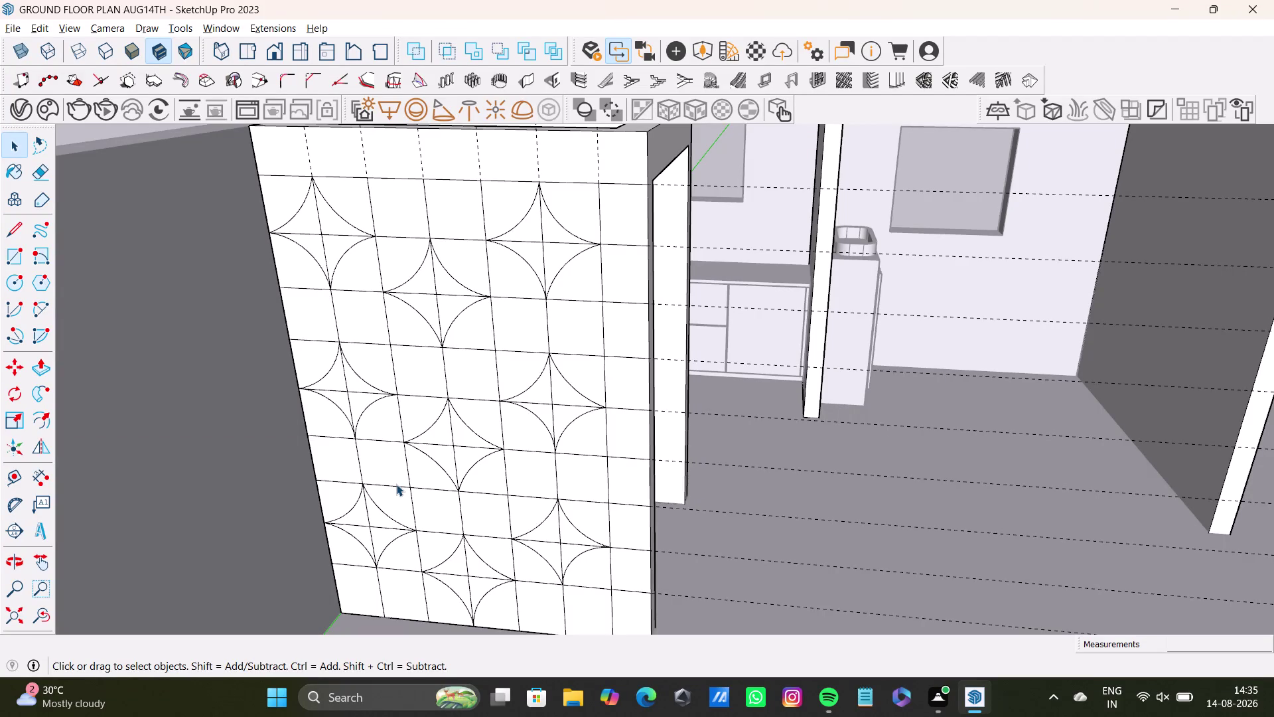
Enter the wall group and push the curved corner piece of the top star partway into the wall.
scroll(down, 3)
middle_drag(491, 404, 572, 358)
middle_drag(530, 385, 536, 432)
scroll(up, 3)
drag(422, 284, 428, 289)
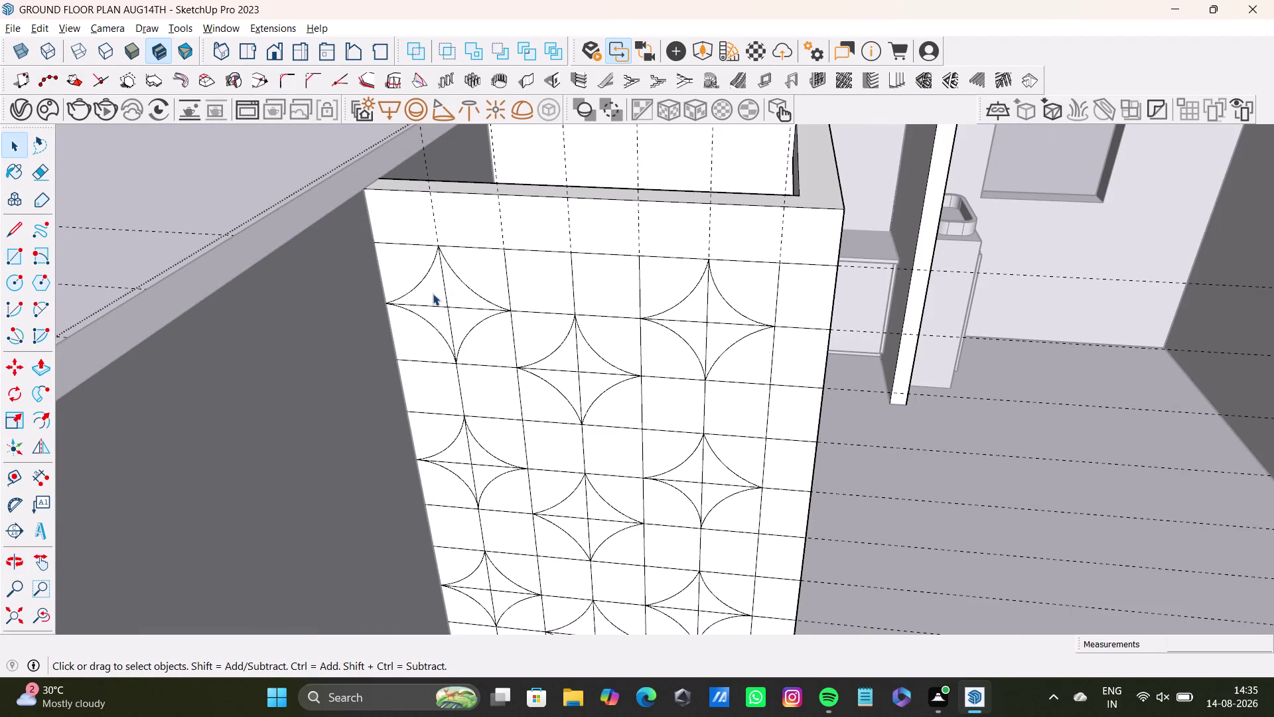
double_click(432, 294)
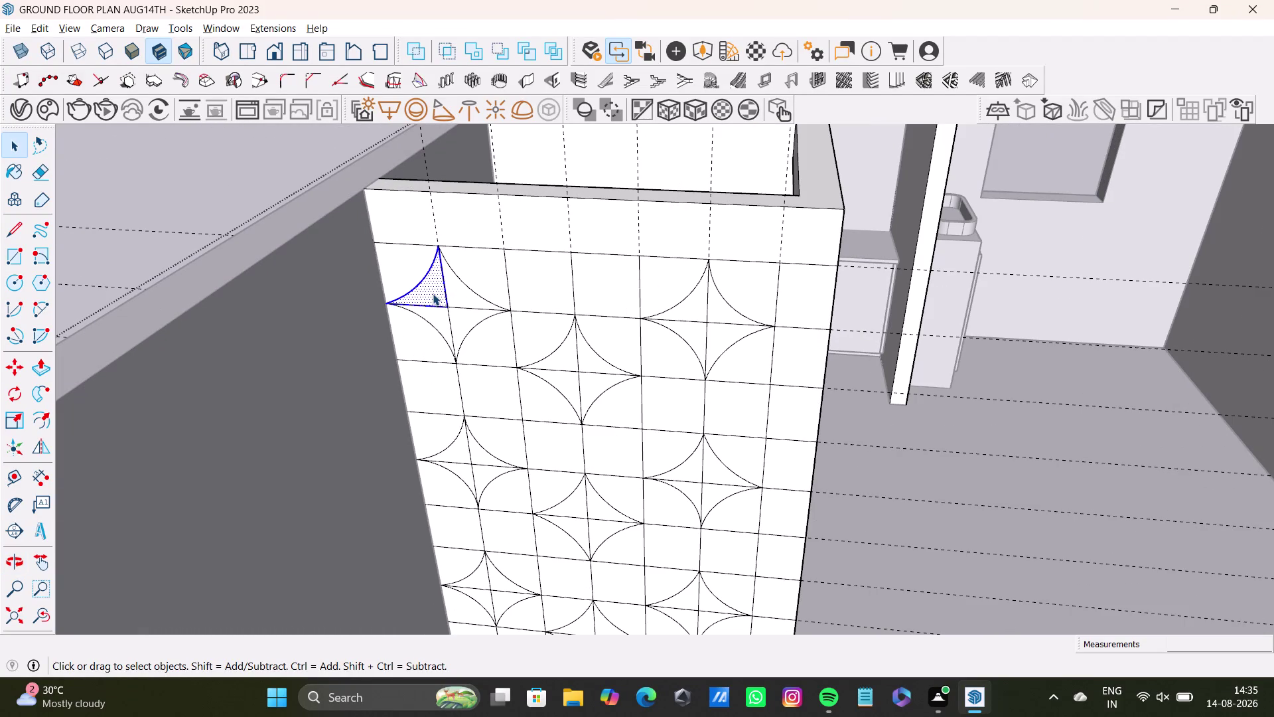
key(p)
drag(433, 294, 459, 246)
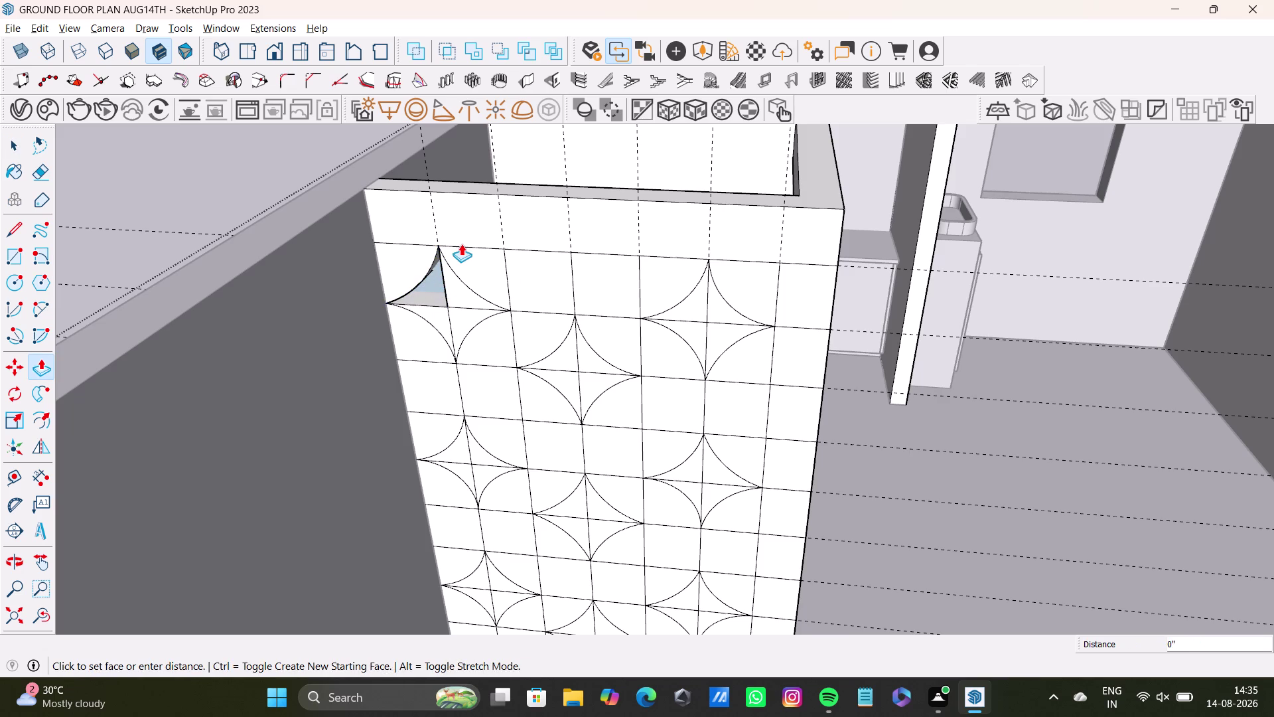
drag(460, 246, 462, 242)
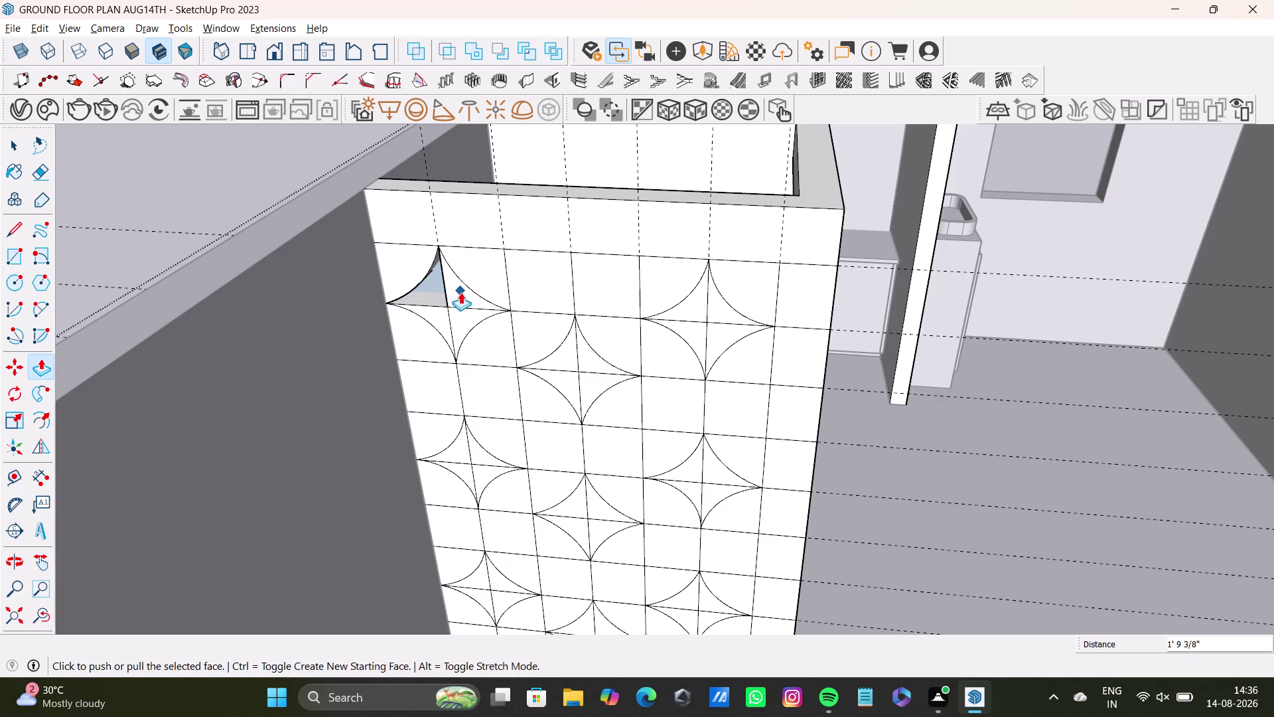
Redo the push so the corner piece goes through the wall, and check the wall's back.
middle_drag(464, 297, 213, 447)
middle_drag(250, 395, 357, 315)
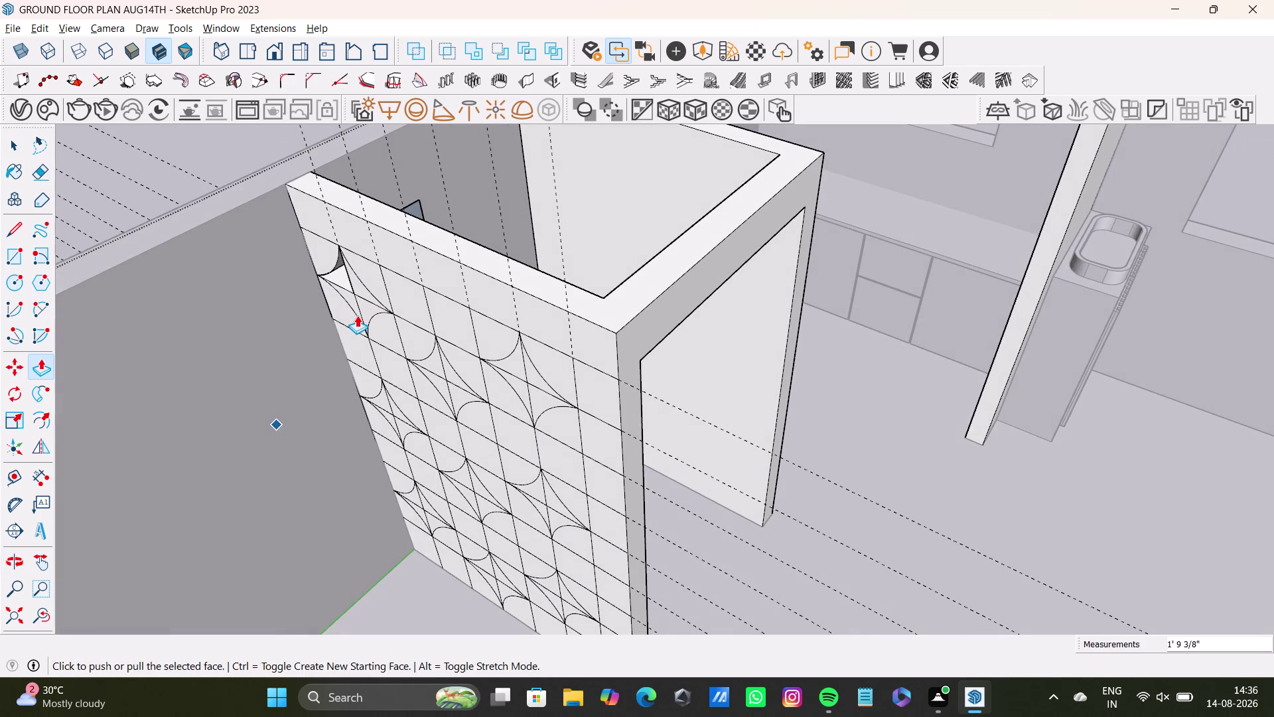
key(ctrl+z)
drag(335, 277, 389, 217)
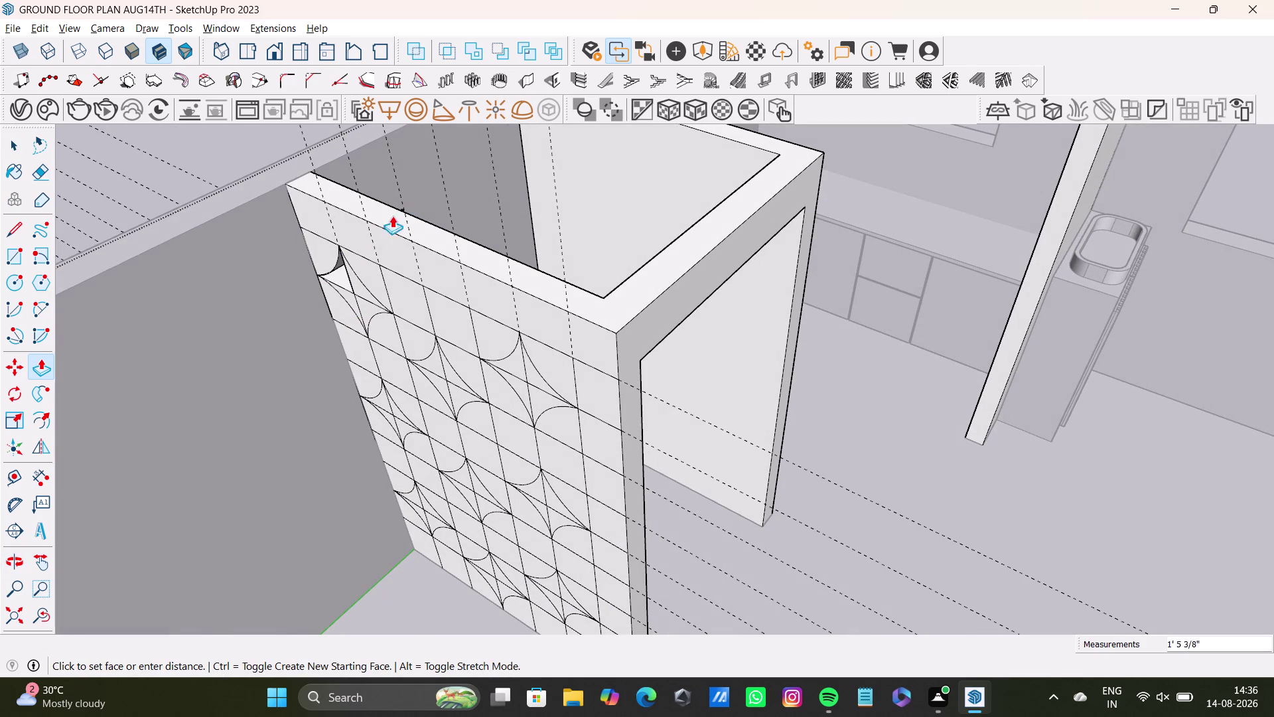
drag(388, 217, 401, 209)
drag(344, 270, 344, 264)
drag(344, 264, 390, 223)
middle_drag(345, 295, 454, 219)
drag(481, 187, 498, 157)
middle_drag(489, 194, 170, 402)
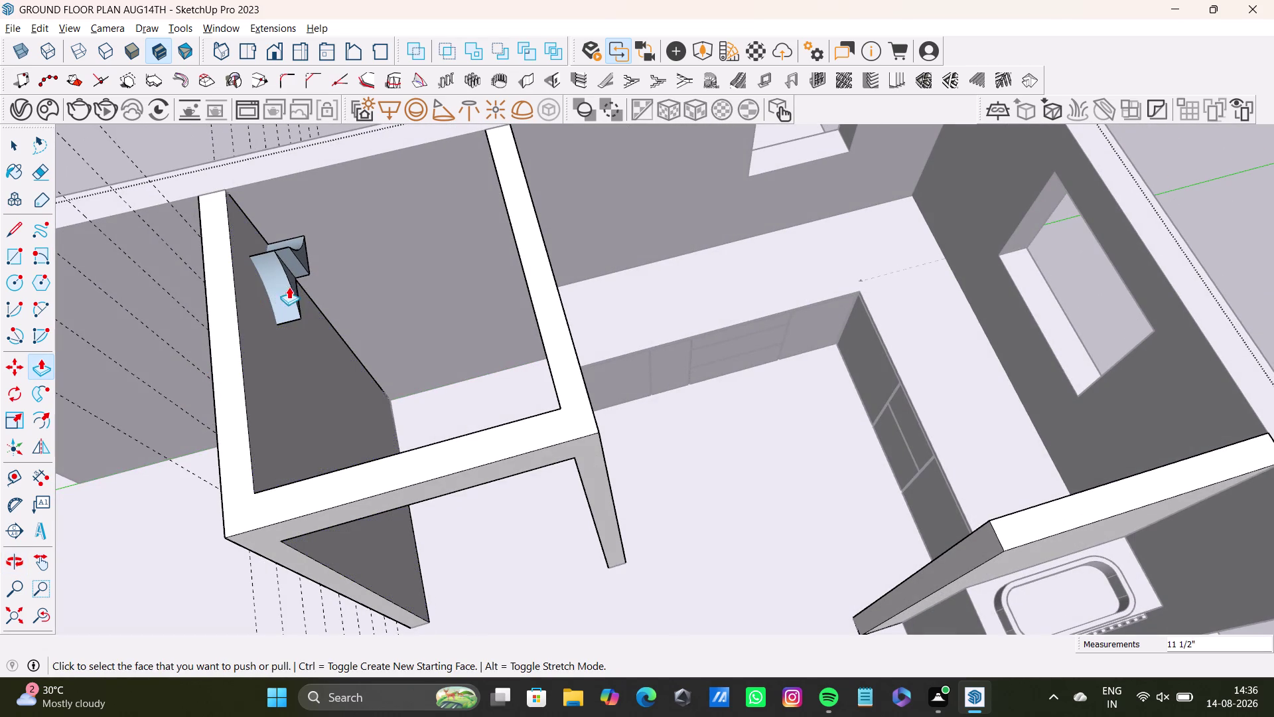
Undo the previous pushes and finish recessing the curved corner piece.
key(ctrl+z)
key(ctrl+z)
middle_drag(253, 351, 616, 296)
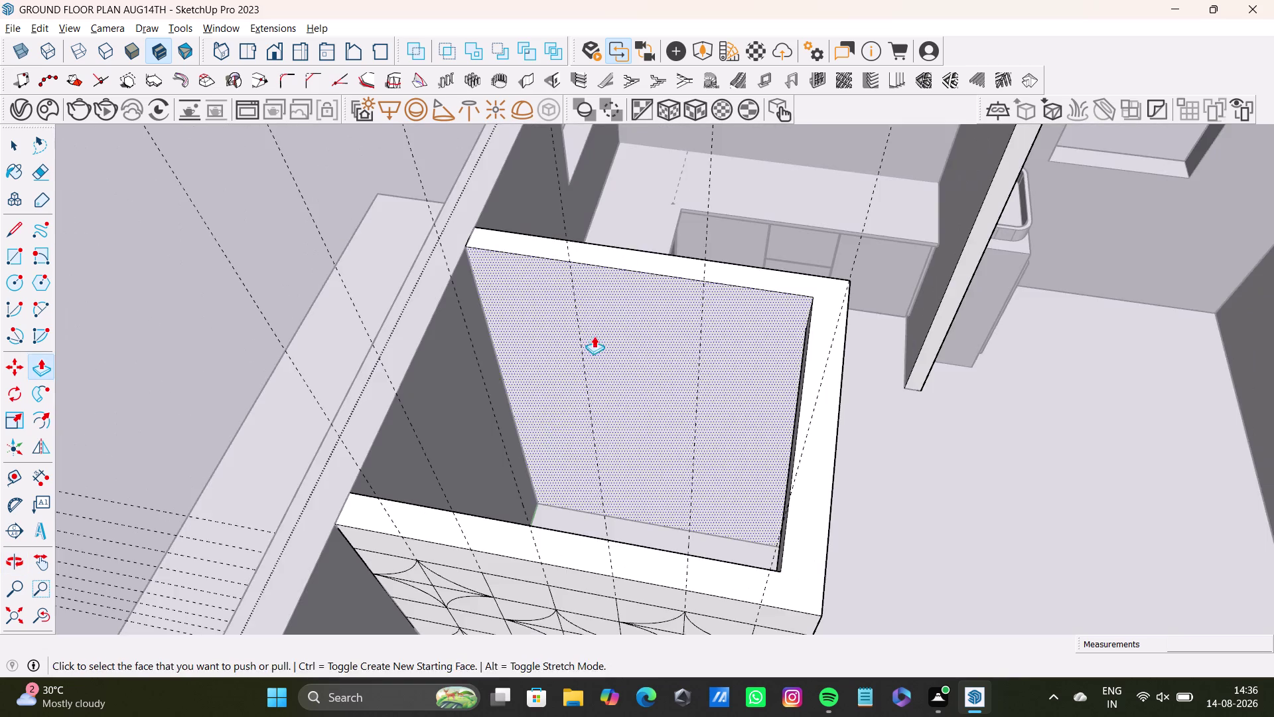
middle_drag(558, 427, 576, 251)
scroll(up, 3)
click(408, 348)
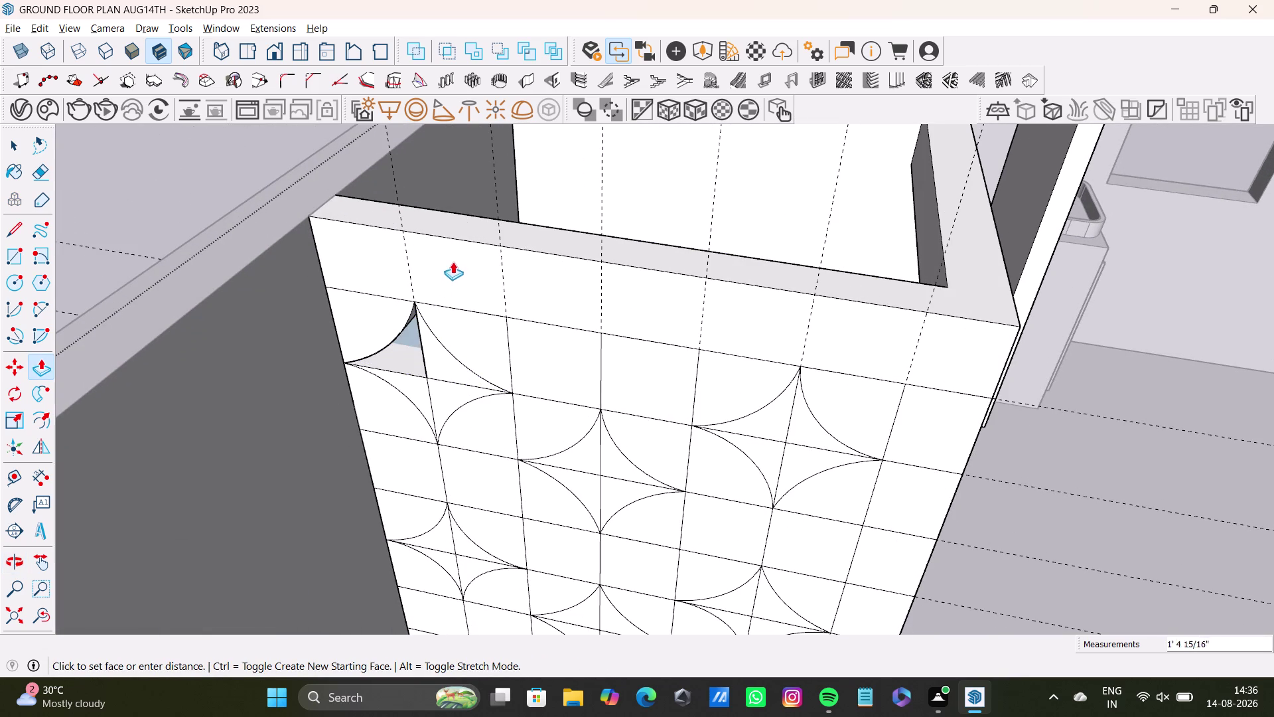
click(484, 213)
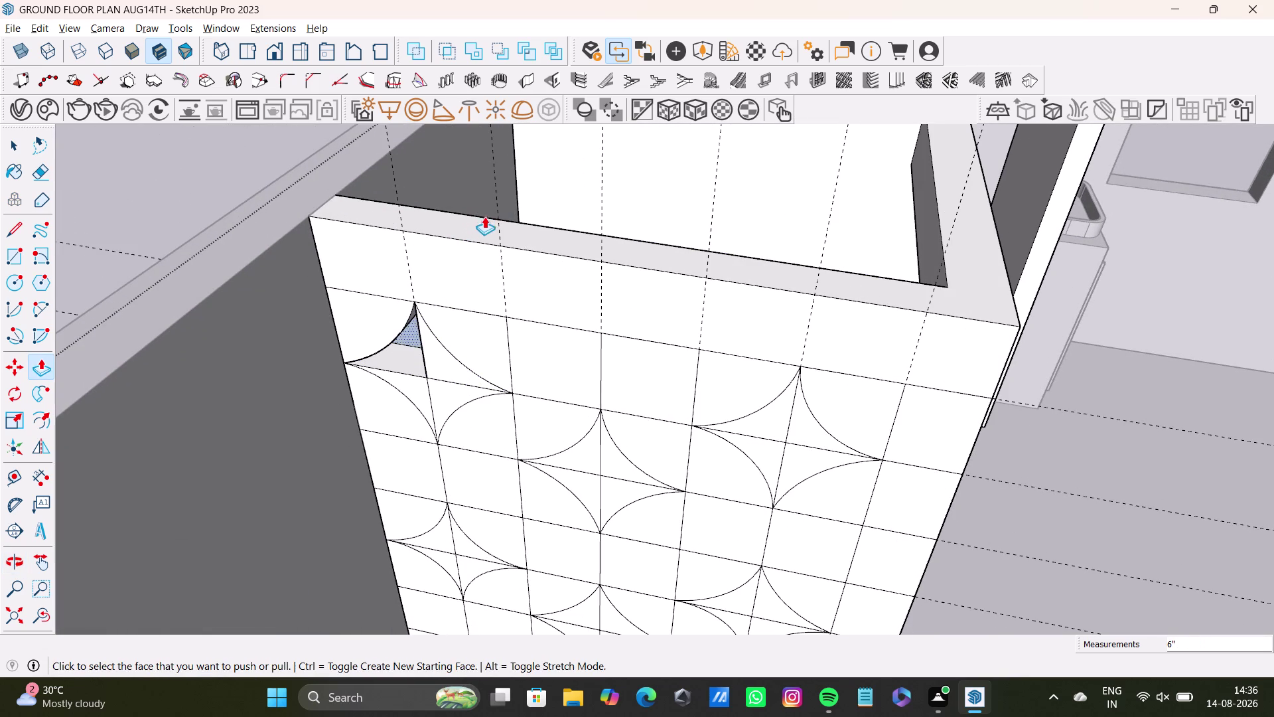
Recess the neighbouring, lower-left, lower-right and last star pieces 6 inches into the wall.
drag(437, 363, 495, 208)
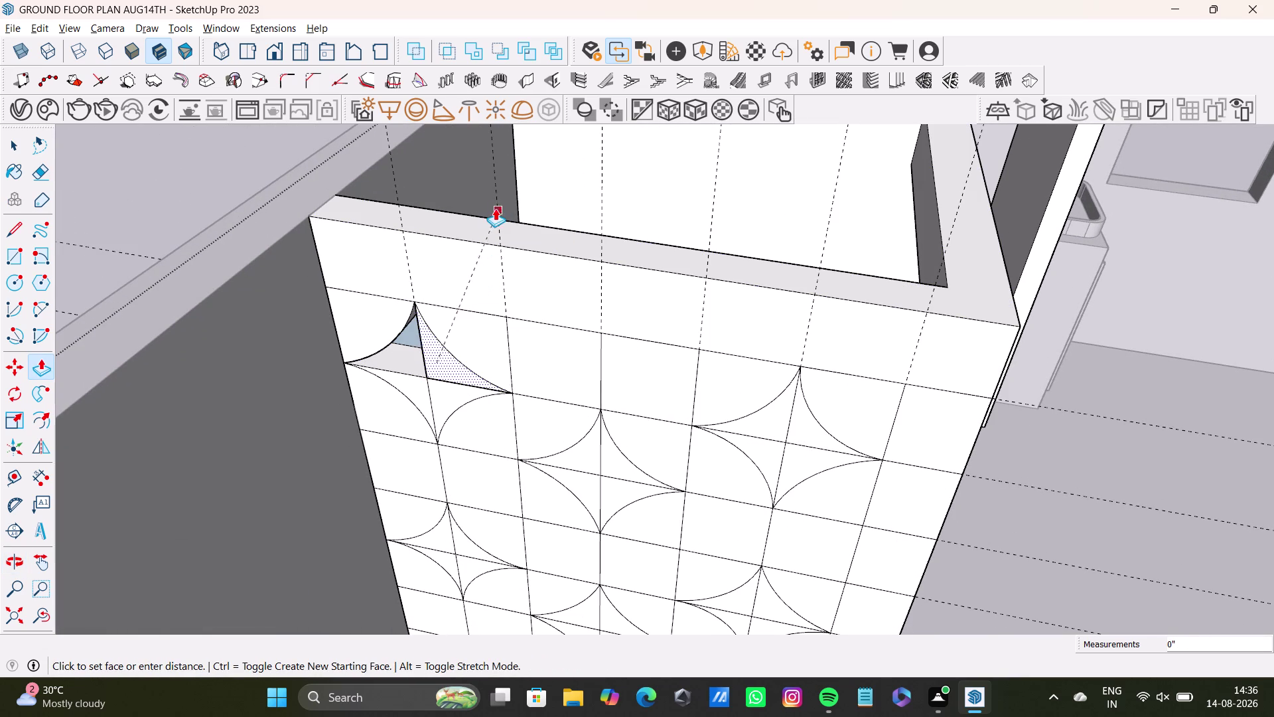
drag(495, 209, 522, 221)
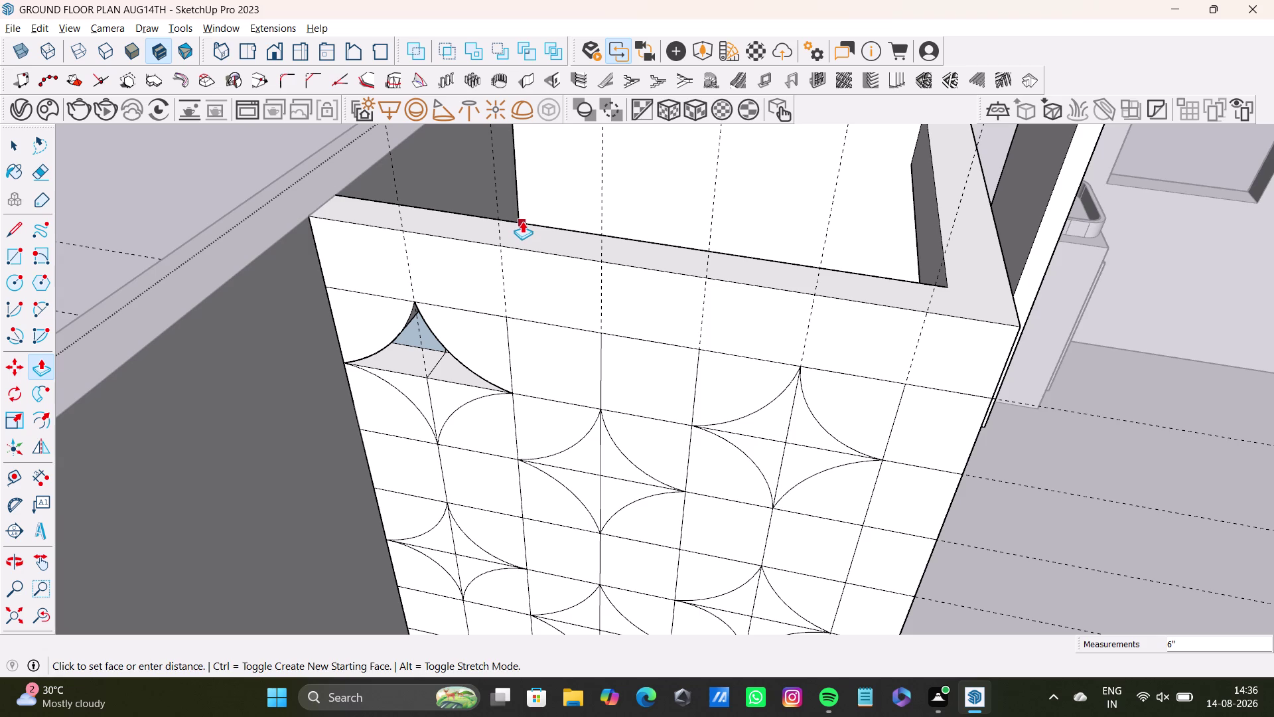
drag(522, 221, 522, 221)
middle_drag(413, 375, 489, 278)
drag(531, 220, 537, 210)
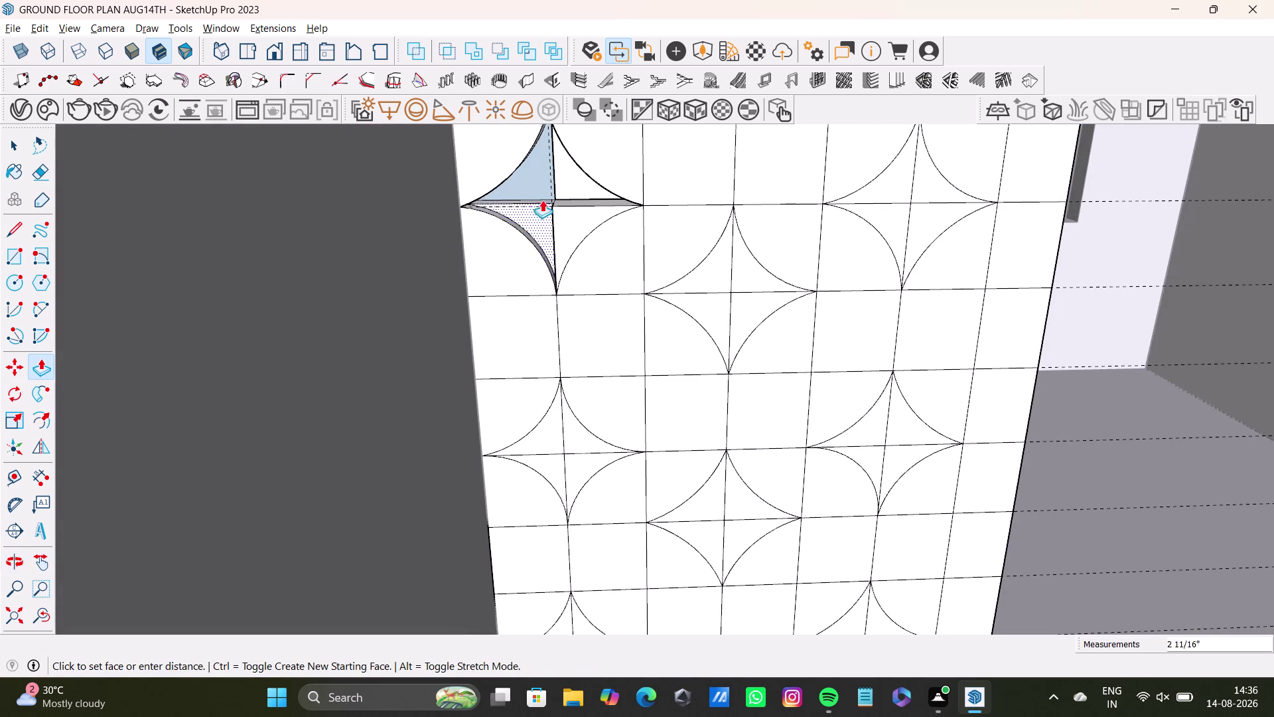
drag(537, 209, 558, 141)
drag(581, 224, 570, 167)
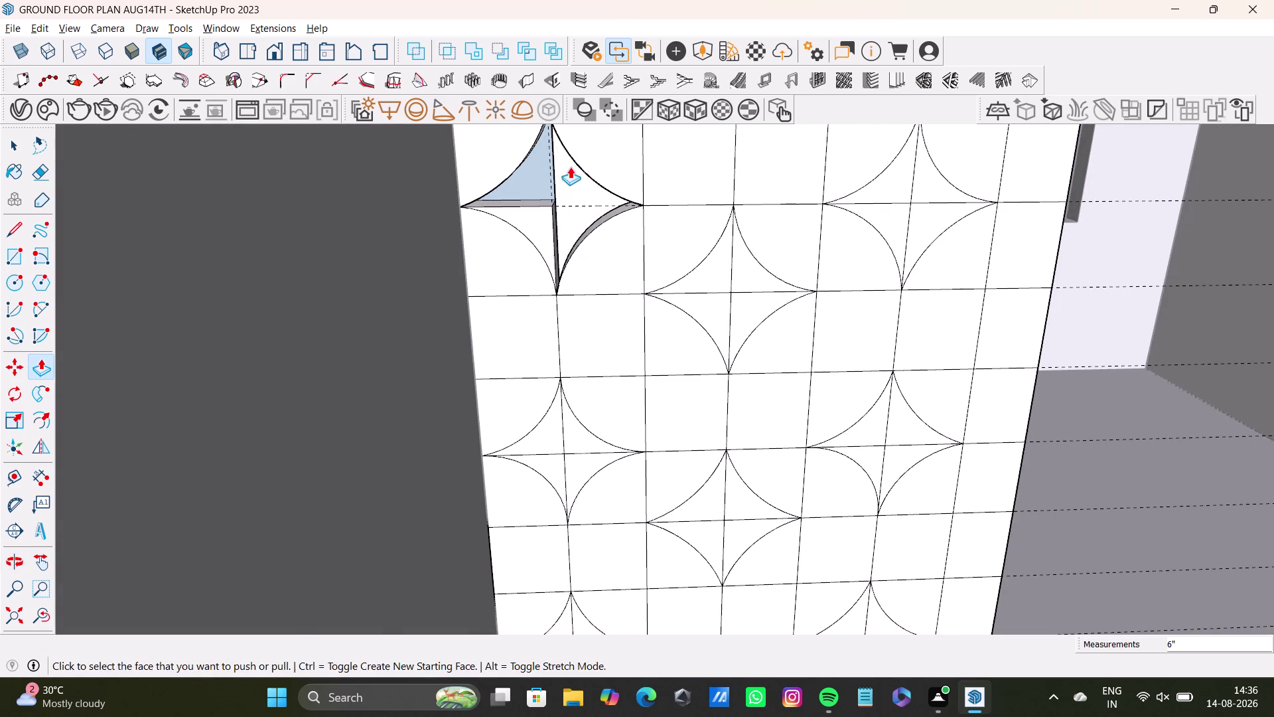
drag(529, 213, 527, 178)
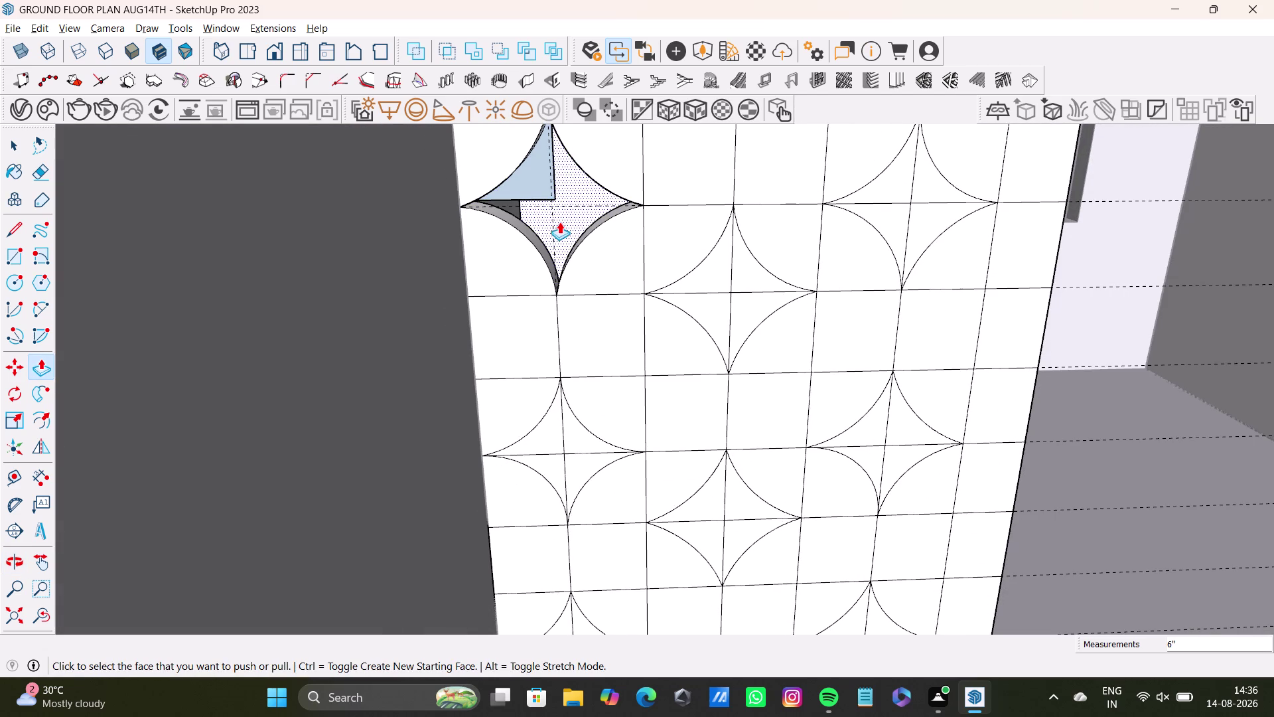
Inspect the star from behind the wall and select one of its pieces.
middle_drag(599, 264, 4, 528)
middle_drag(56, 463, 62, 455)
middle_drag(377, 293, 371, 572)
scroll(up, 3)
key(space)
click(371, 365)
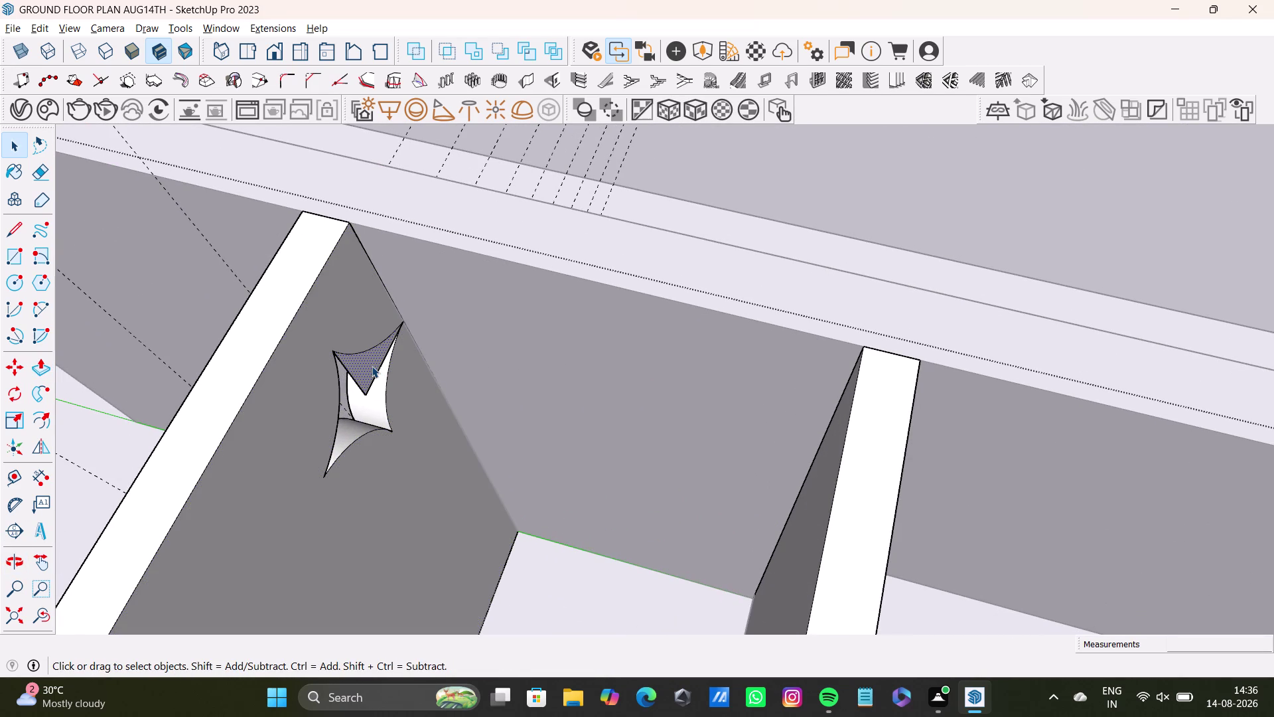
Delete the selected star piece, then select the recessed star from the wall's front.
double_click(371, 365)
key(Delete)
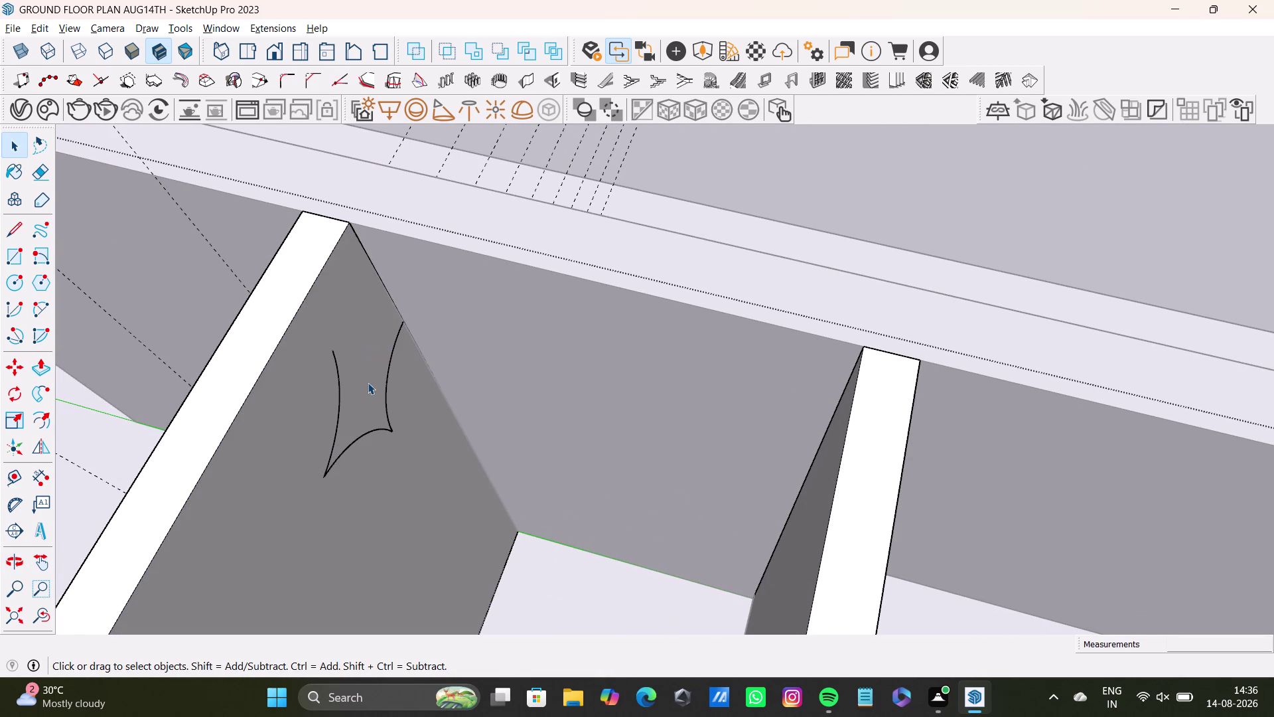
middle_drag(277, 491, 725, 442)
middle_drag(734, 424, 762, 296)
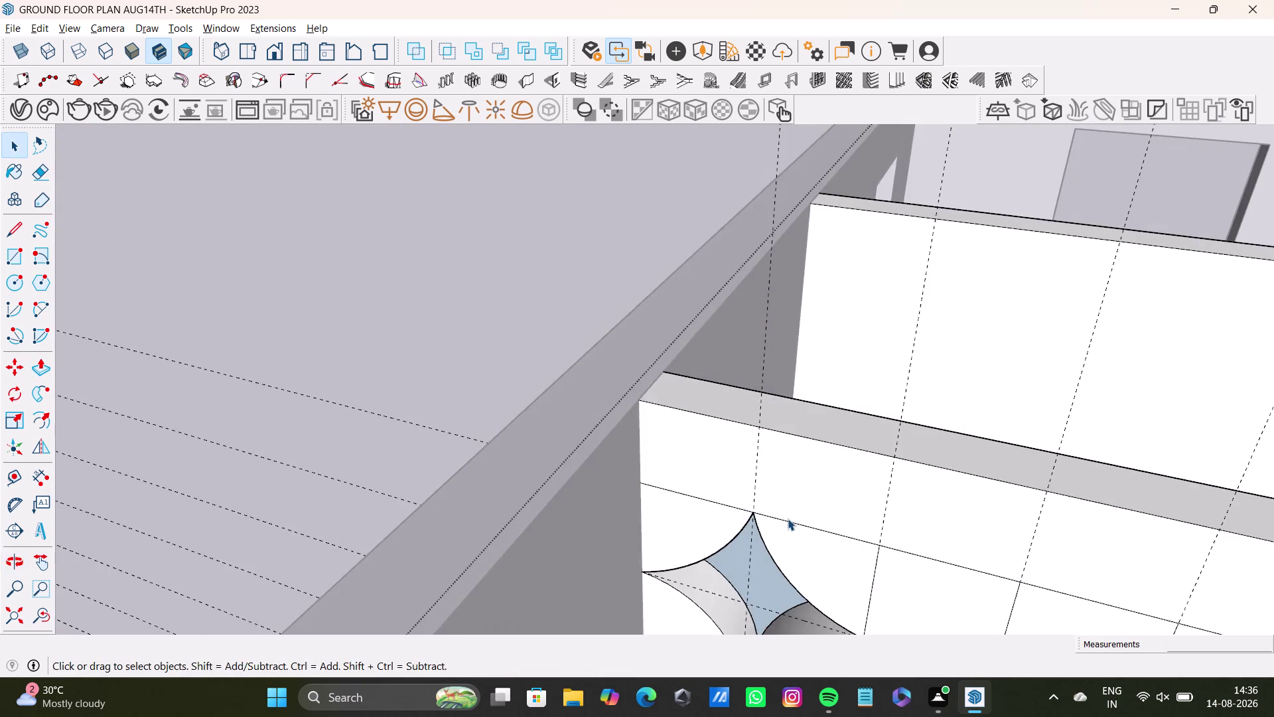
middle_drag(788, 519, 820, 296)
click(748, 420)
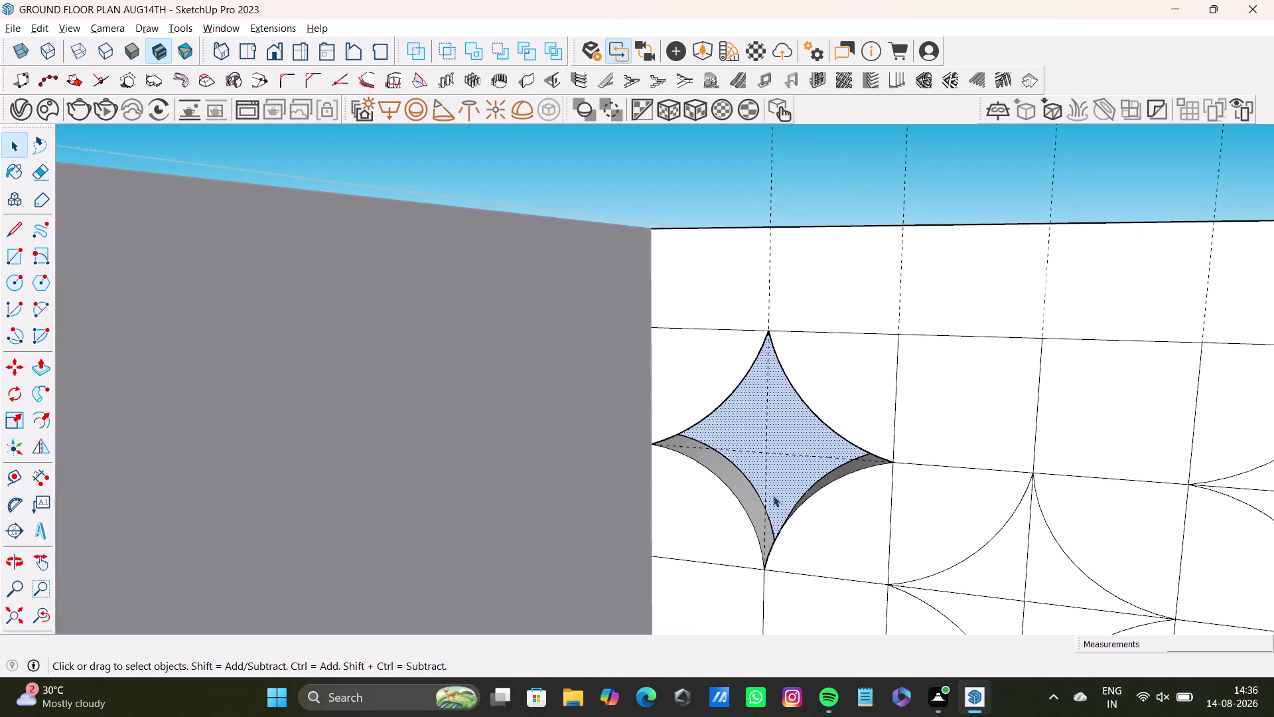
Undo the remaining star pushes until the wall is flat, then view the whole tiled wall.
key(ctrl+z)
key(ctrl+z)
key(ctrl+z)
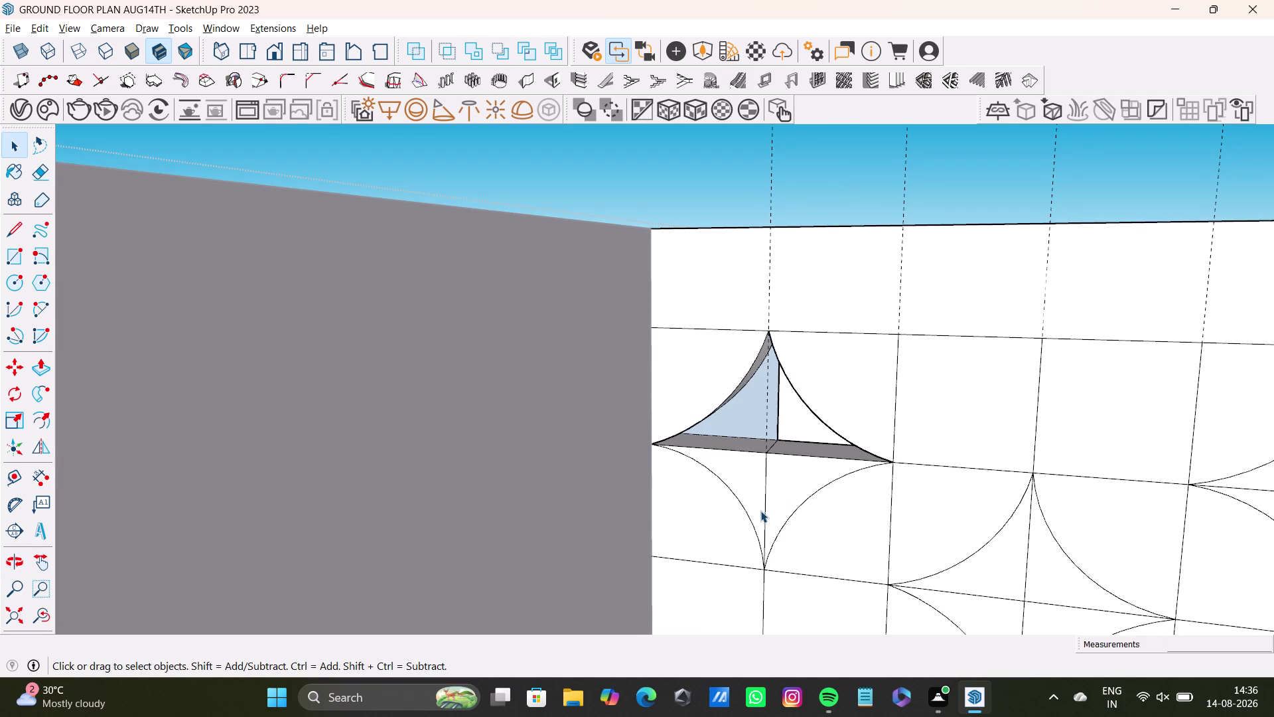
key(ctrl+z)
key(ctrl+z)
key(ctrl+z)
key(space)
scroll(down, 3)
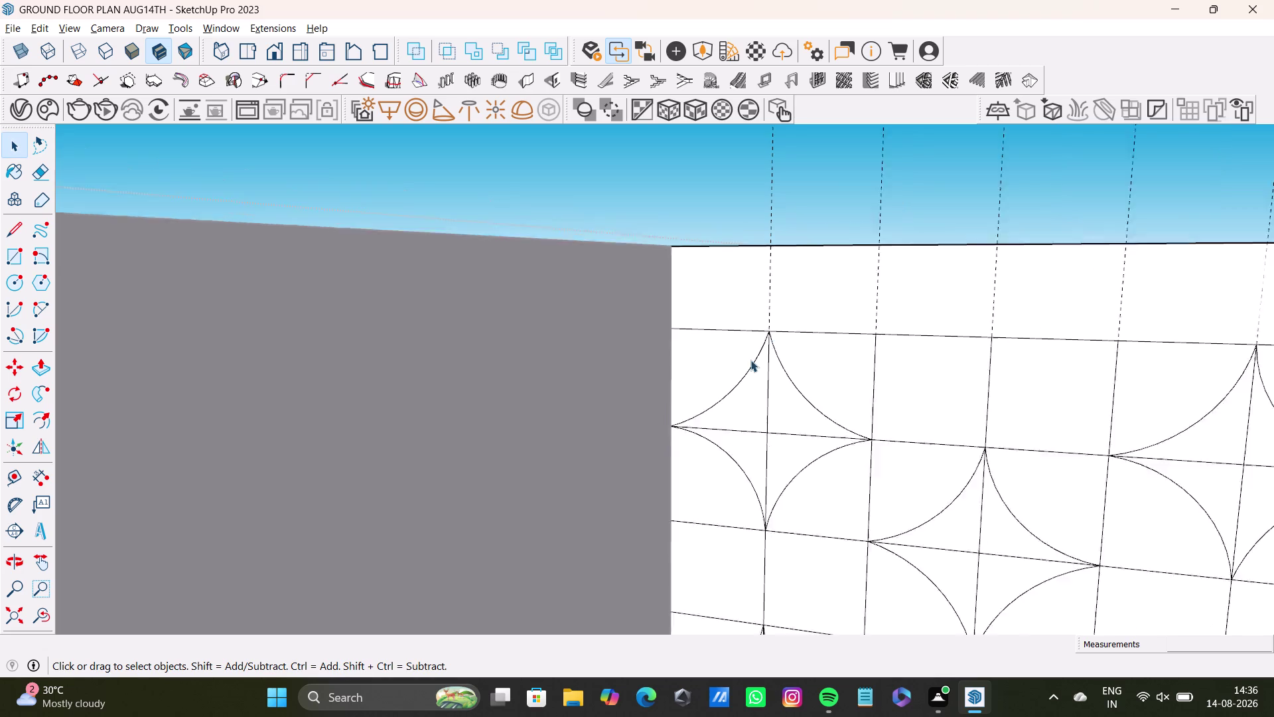
scroll(down, 3)
middle_drag(761, 418, 677, 347)
middle_drag(676, 381, 615, 627)
middle_drag(621, 623, 527, 446)
scroll(up, 3)
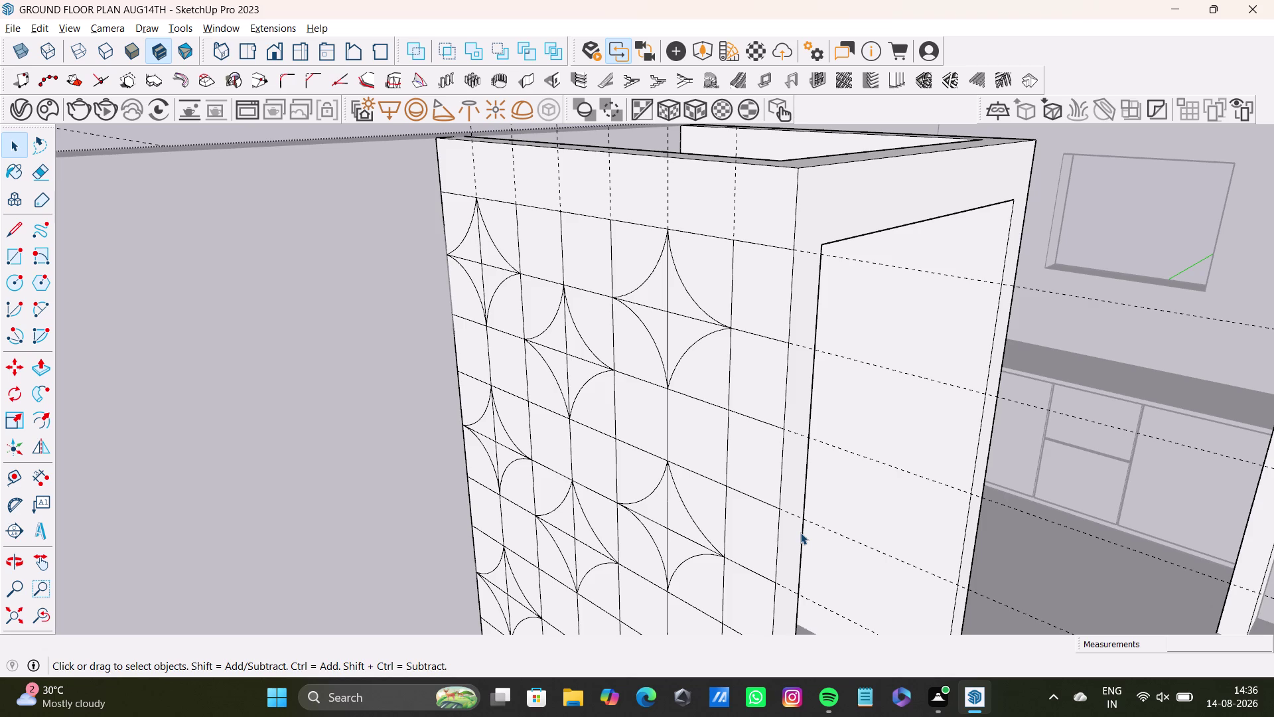
key(space)
scroll(down, 3)
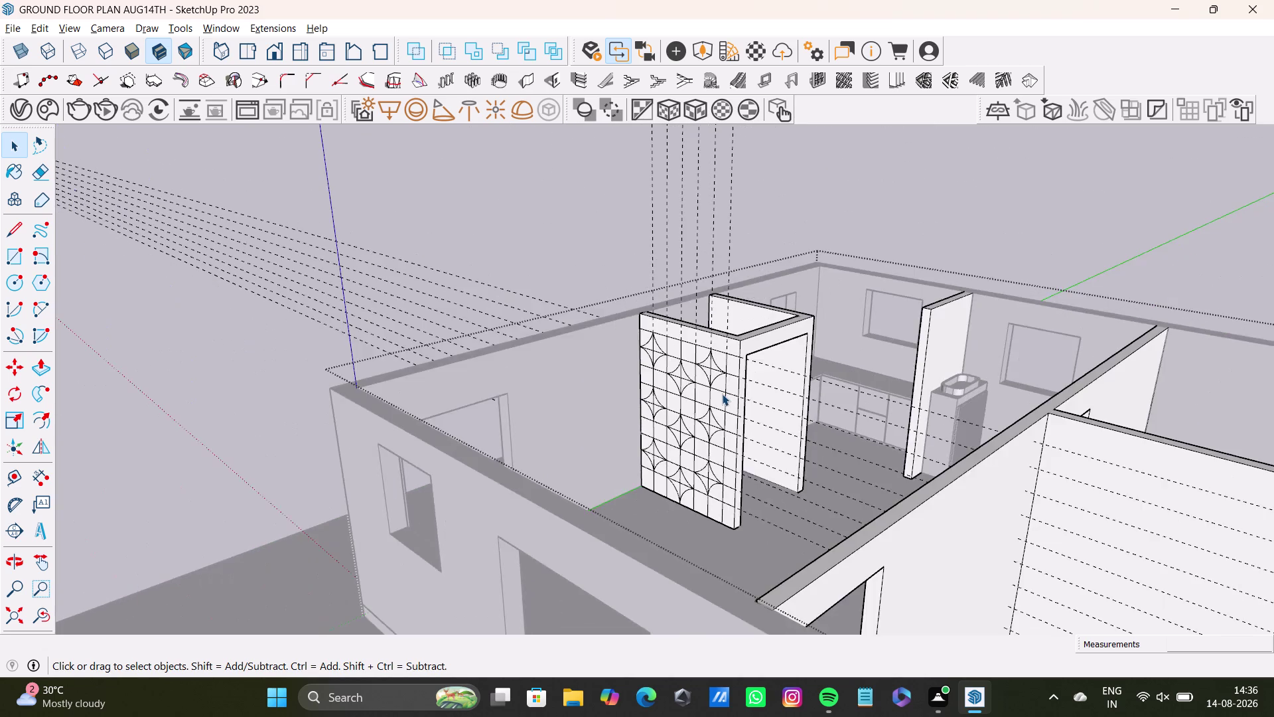
scroll(down, 3)
middle_drag(738, 424, 956, 551)
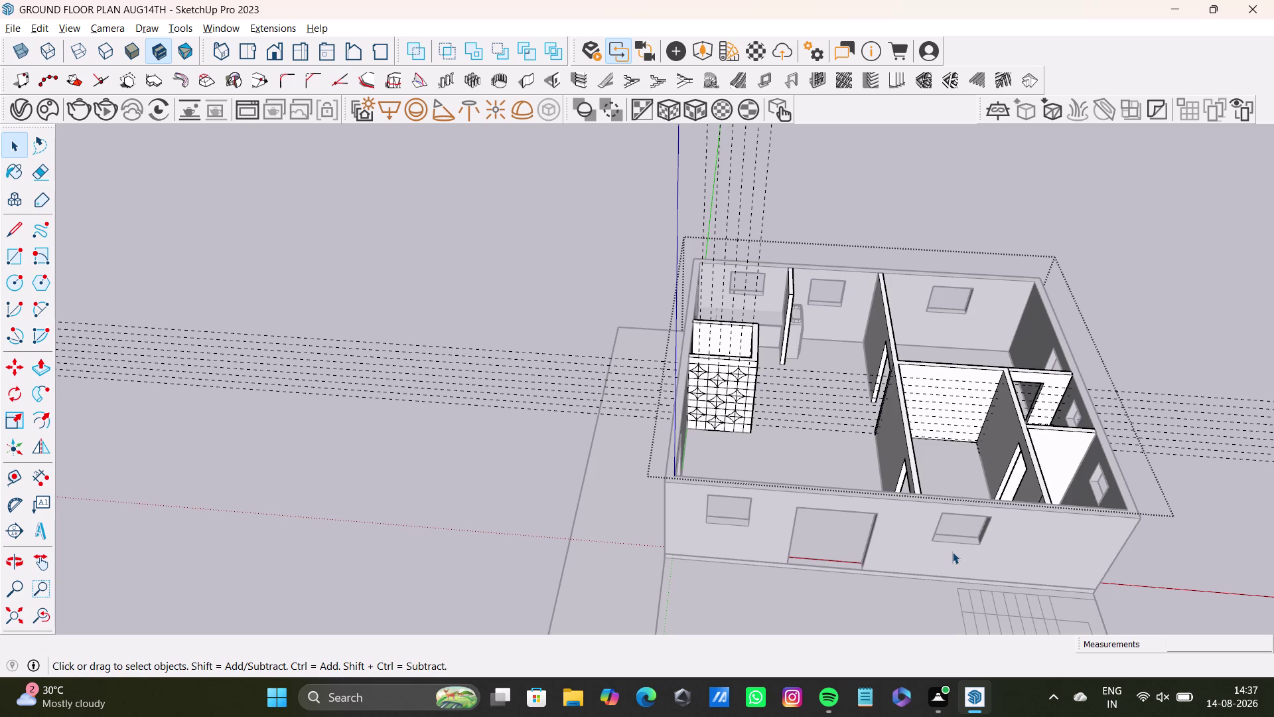
scroll(up, 3)
scroll(up, 3)
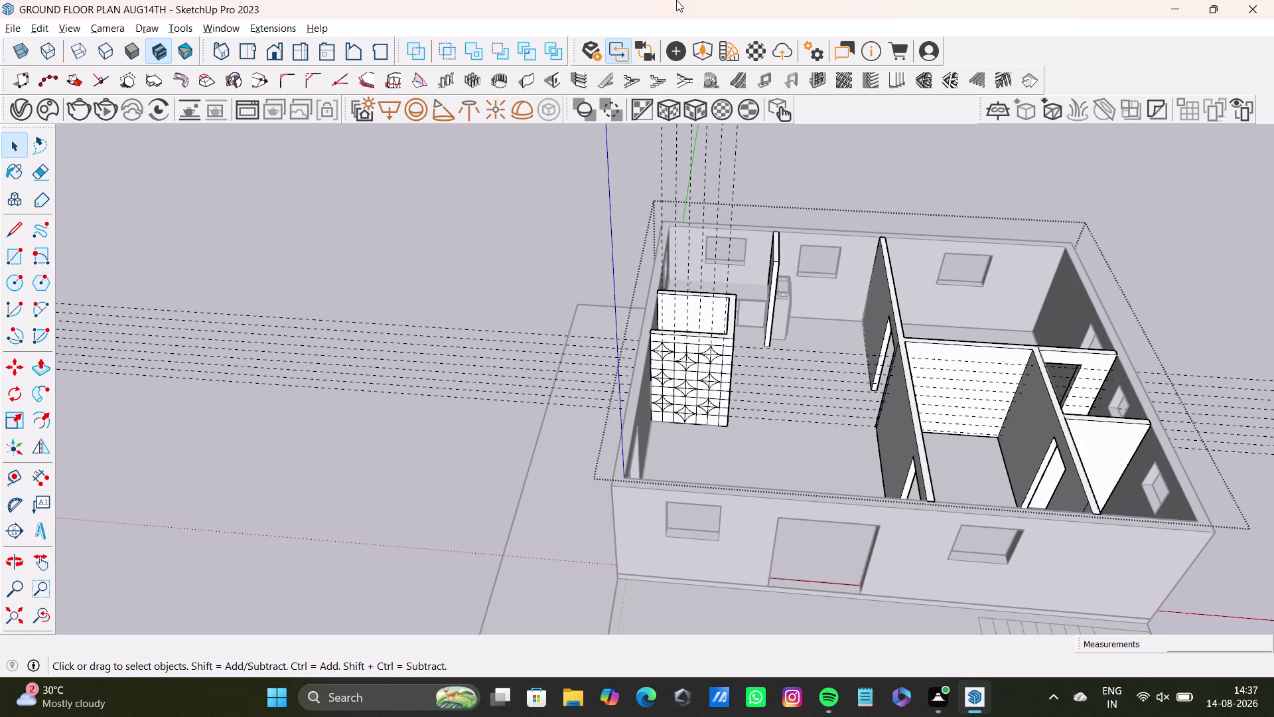
scroll(down, 3)
scroll(down, 3)
scroll(up, 3)
scroll(down, 3)
scroll(up, 3)
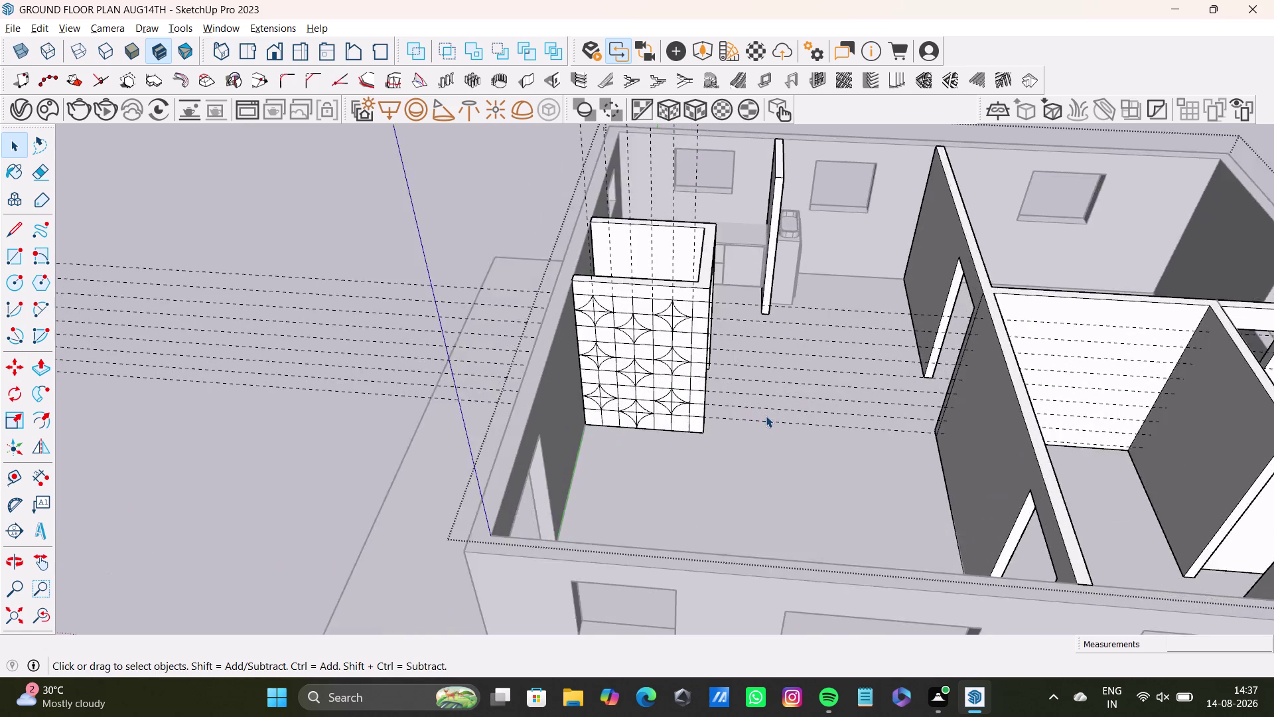
scroll(up, 3)
scroll(down, 3)
middle_drag(777, 411, 366, 324)
scroll(up, 3)
middle_drag(455, 343, 531, 348)
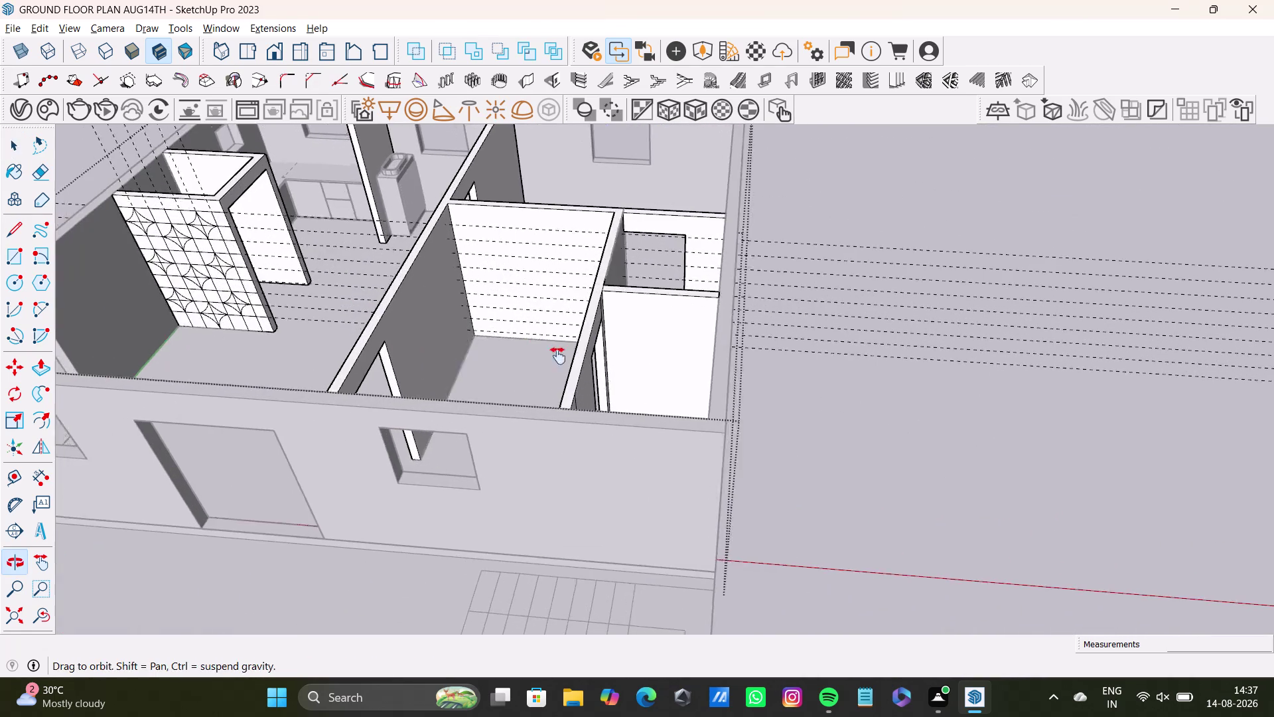
middle_drag(531, 347, 702, 432)
middle_drag(702, 434, 515, 463)
middle_drag(531, 456, 644, 533)
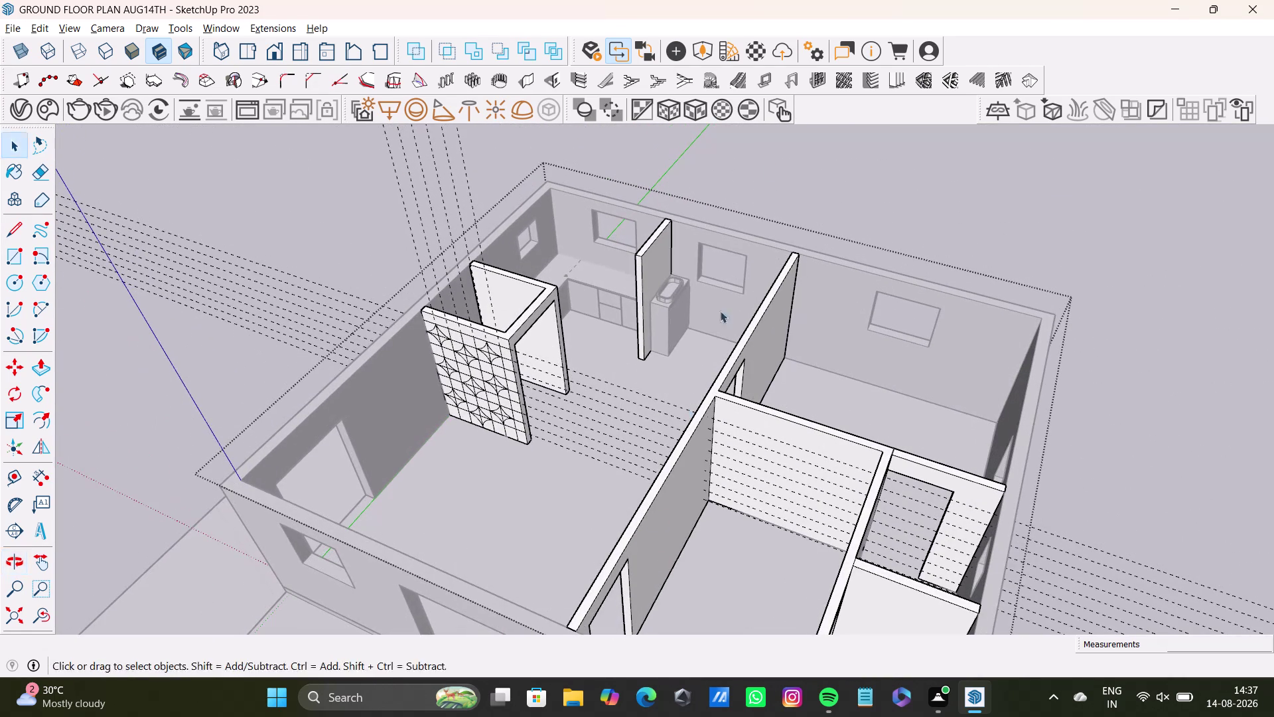
key(space)
click(785, 178)
middle_drag(600, 374, 601, 354)
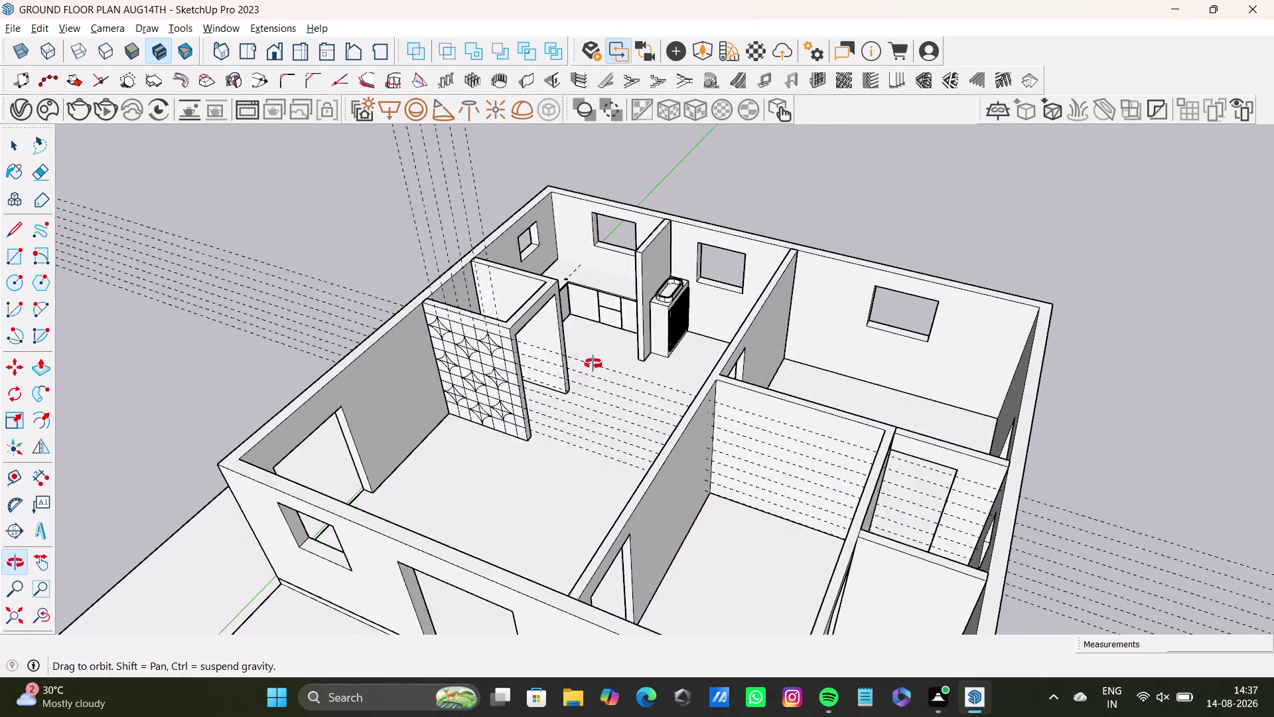
middle_drag(600, 355, 579, 387)
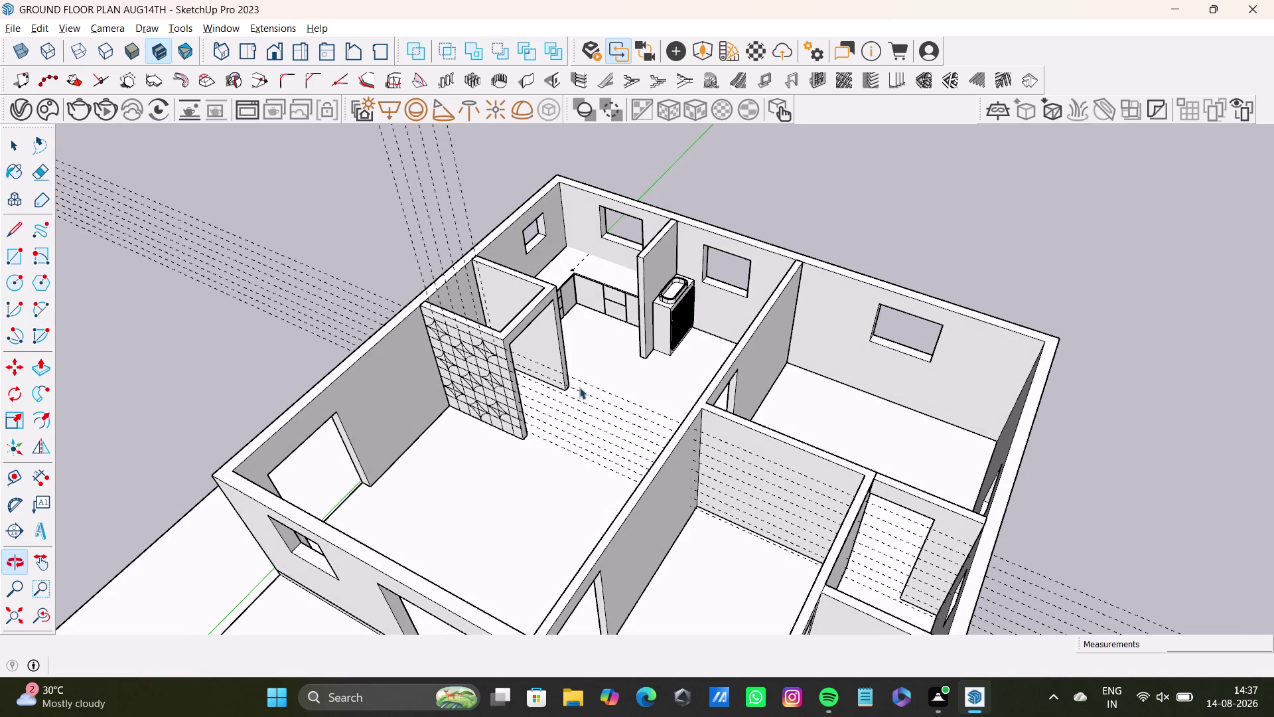